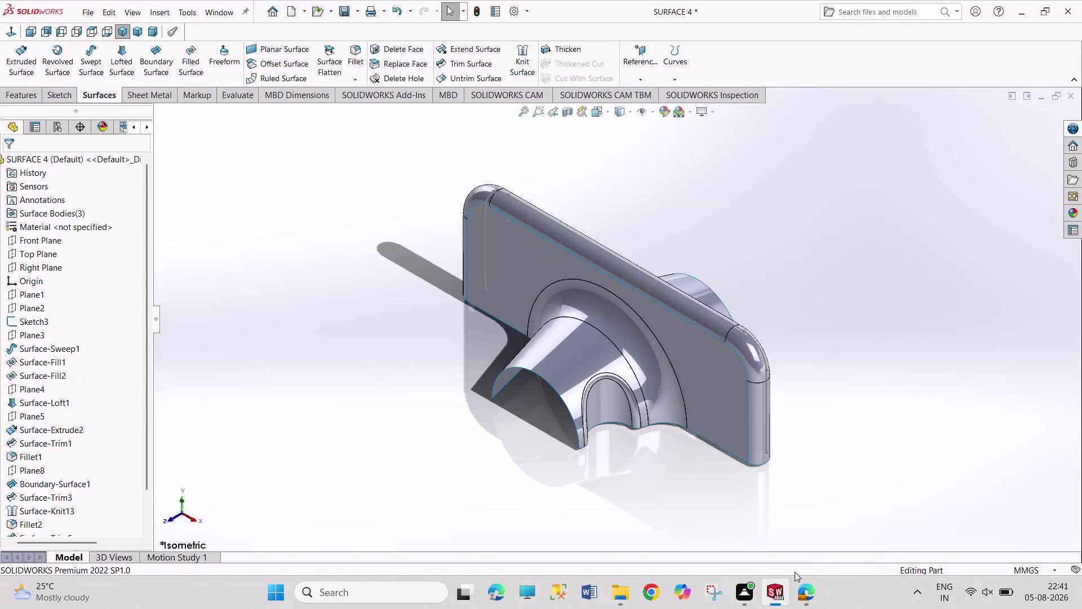
drag(751, 239, 889, 358)
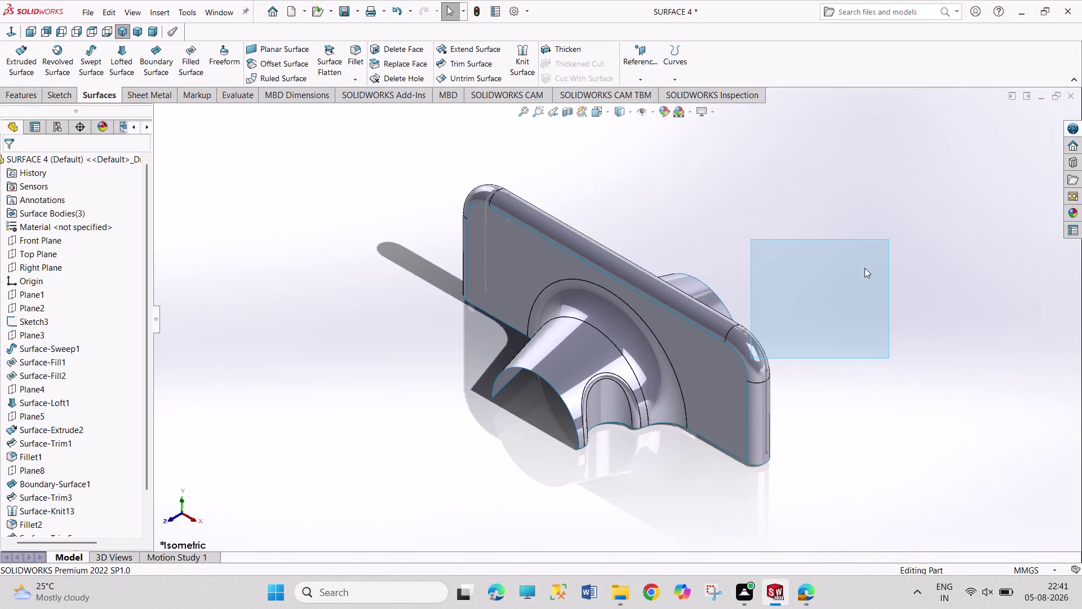
drag(783, 194, 901, 400)
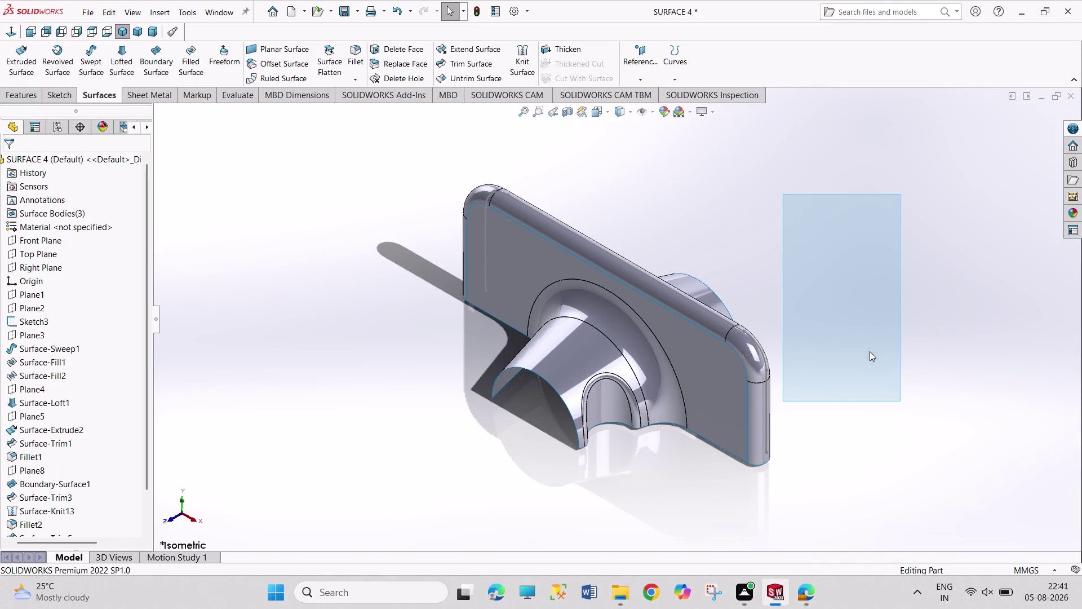
drag(803, 196, 906, 322)
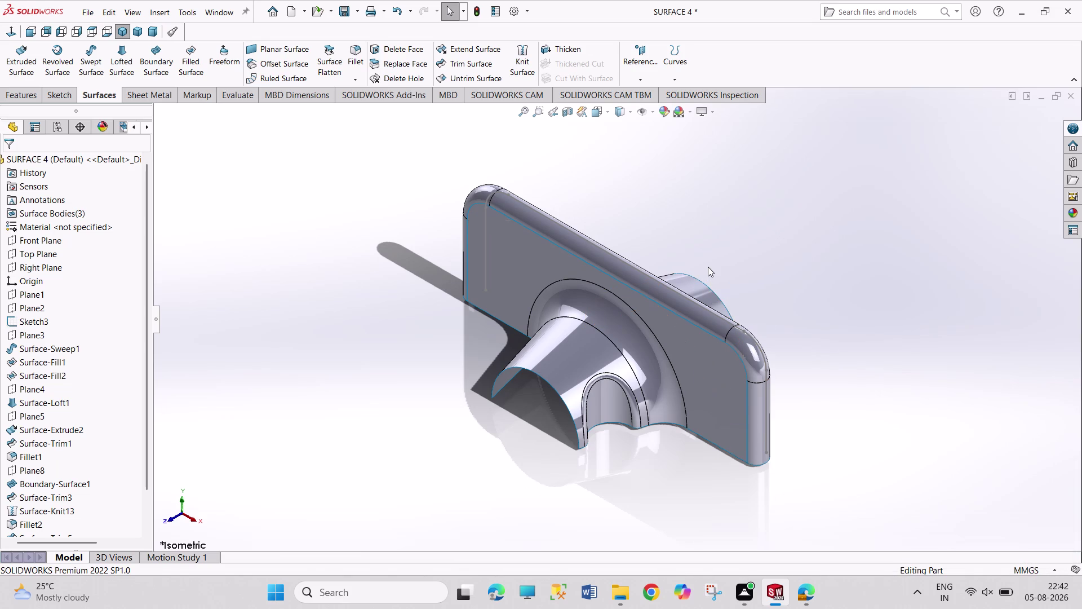
drag(707, 267, 740, 322)
drag(741, 200, 786, 249)
drag(805, 176, 832, 206)
drag(827, 164, 868, 228)
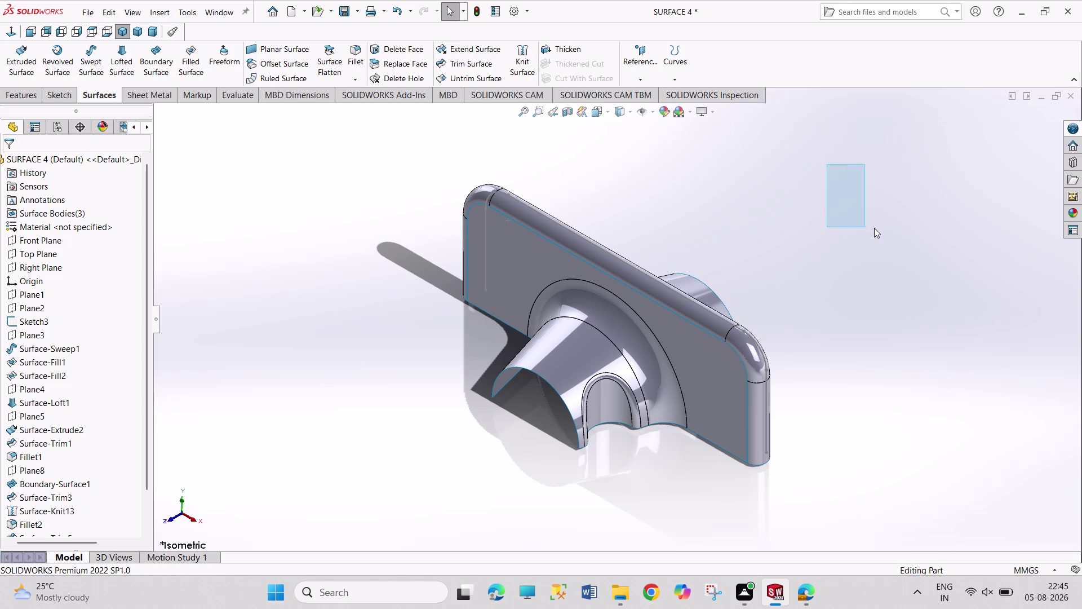
drag(868, 228, 872, 229)
drag(854, 180, 870, 209)
drag(852, 173, 858, 185)
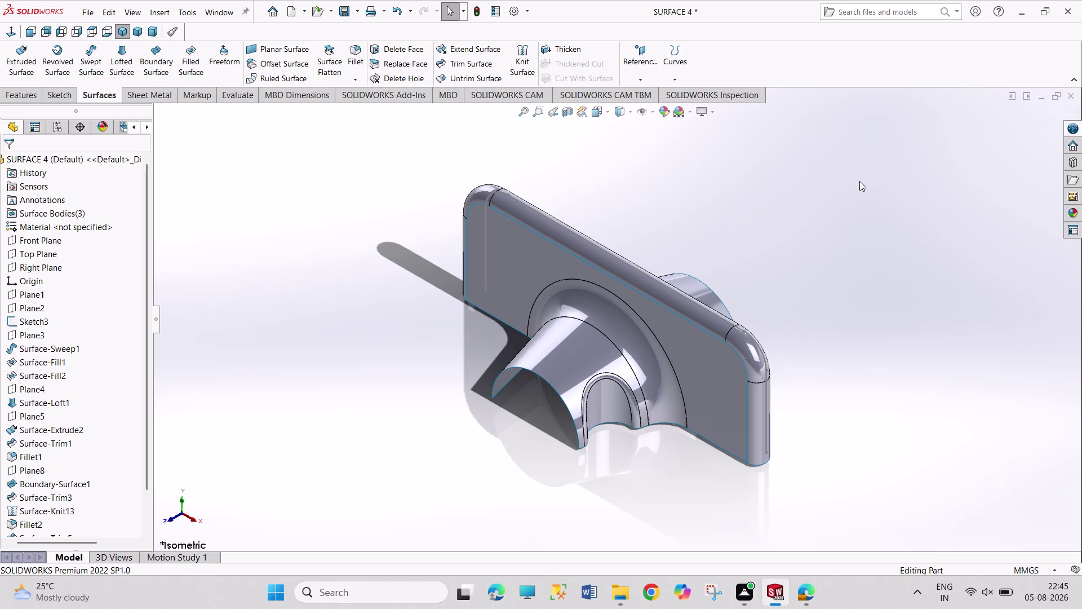
drag(846, 154, 874, 201)
drag(847, 151, 859, 176)
drag(859, 176, 872, 188)
drag(841, 142, 878, 188)
drag(855, 129, 874, 157)
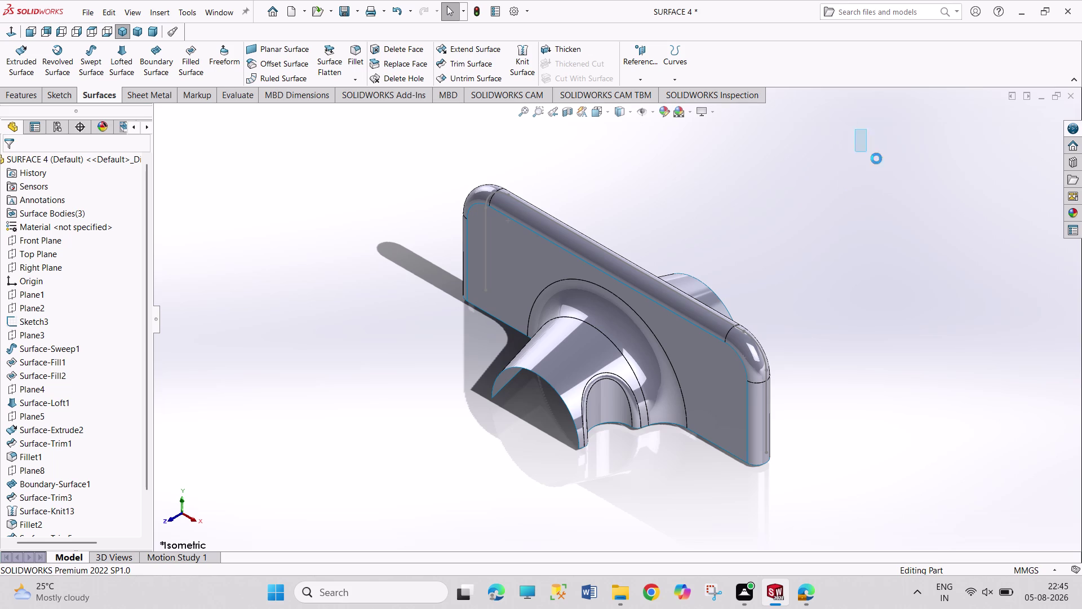
drag(873, 157, 877, 158)
drag(840, 122, 886, 182)
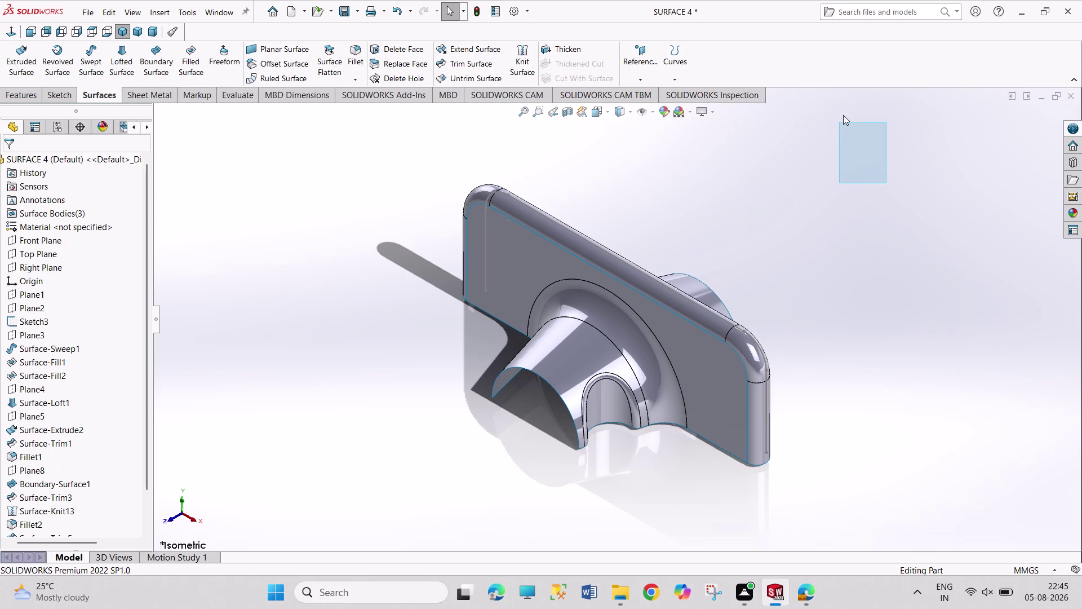
drag(838, 105, 876, 156)
drag(839, 102, 877, 159)
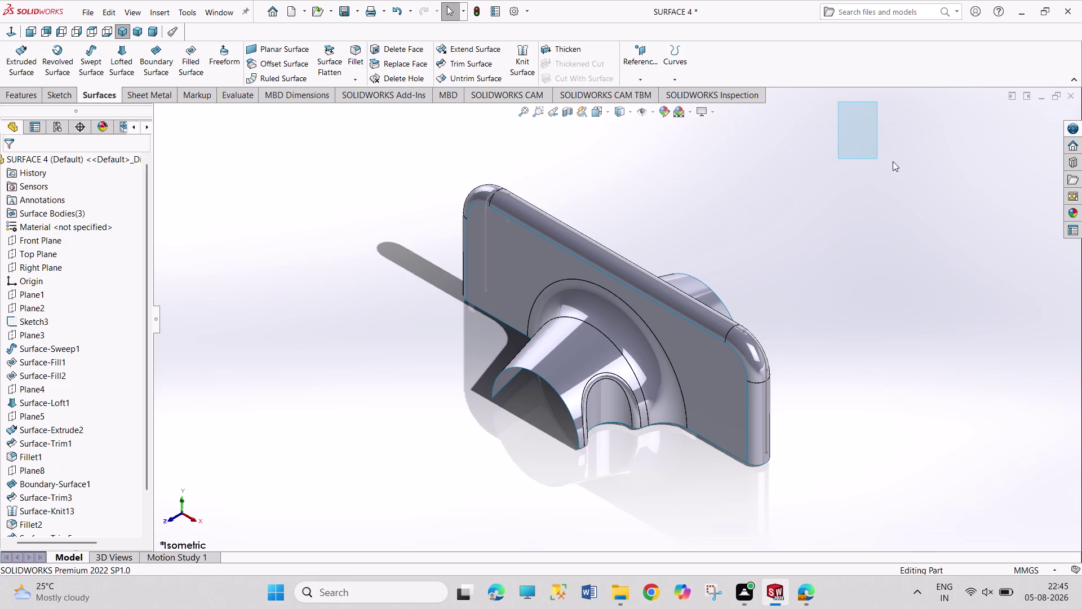
drag(767, 151, 782, 203)
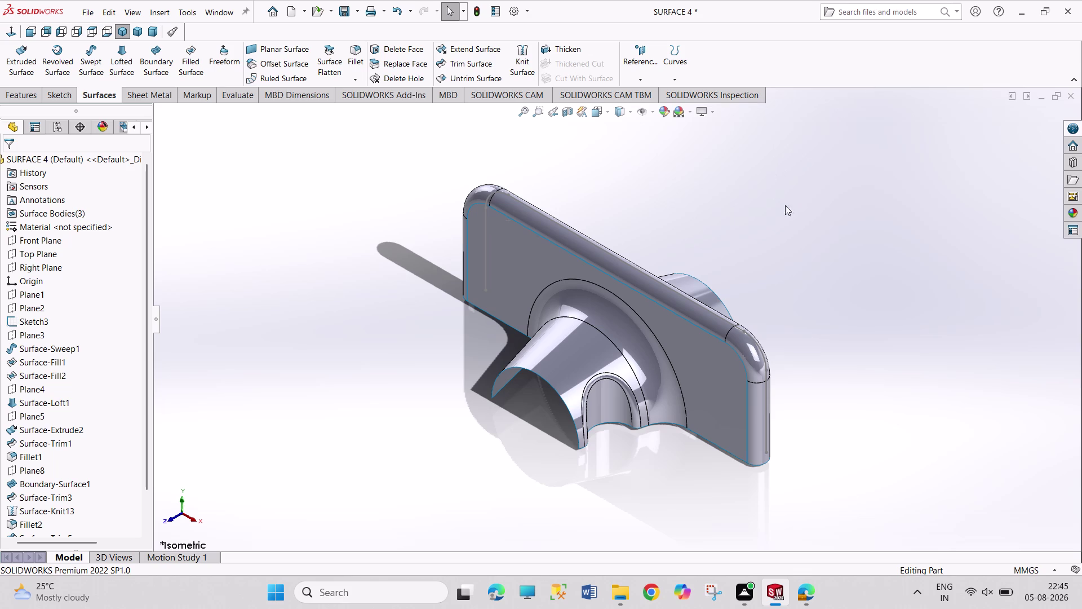
drag(782, 203, 890, 235)
drag(779, 179, 881, 247)
drag(782, 197, 856, 245)
drag(792, 181, 846, 224)
drag(802, 186, 824, 229)
drag(743, 179, 779, 212)
drag(745, 165, 787, 202)
drag(743, 151, 747, 161)
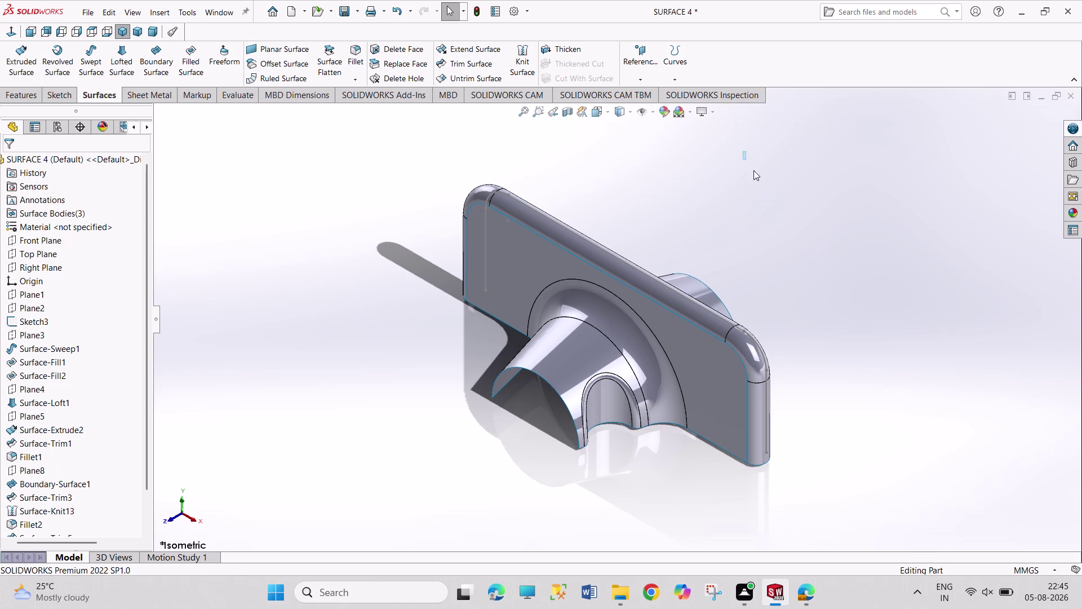
drag(747, 161, 781, 191)
drag(736, 145, 778, 195)
drag(733, 148, 775, 197)
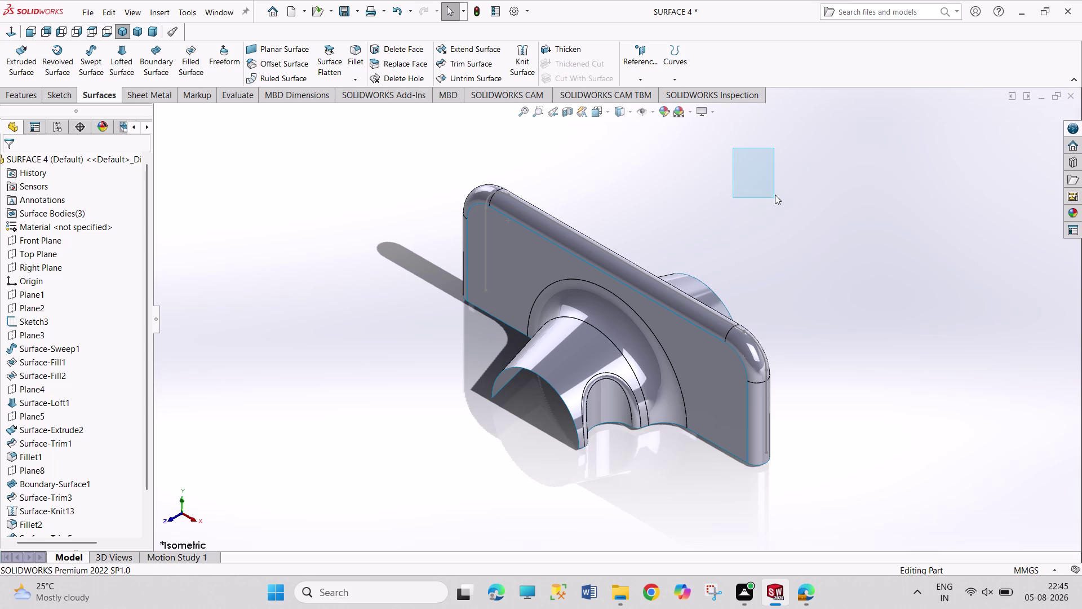
drag(745, 137, 808, 199)
drag(748, 138, 798, 192)
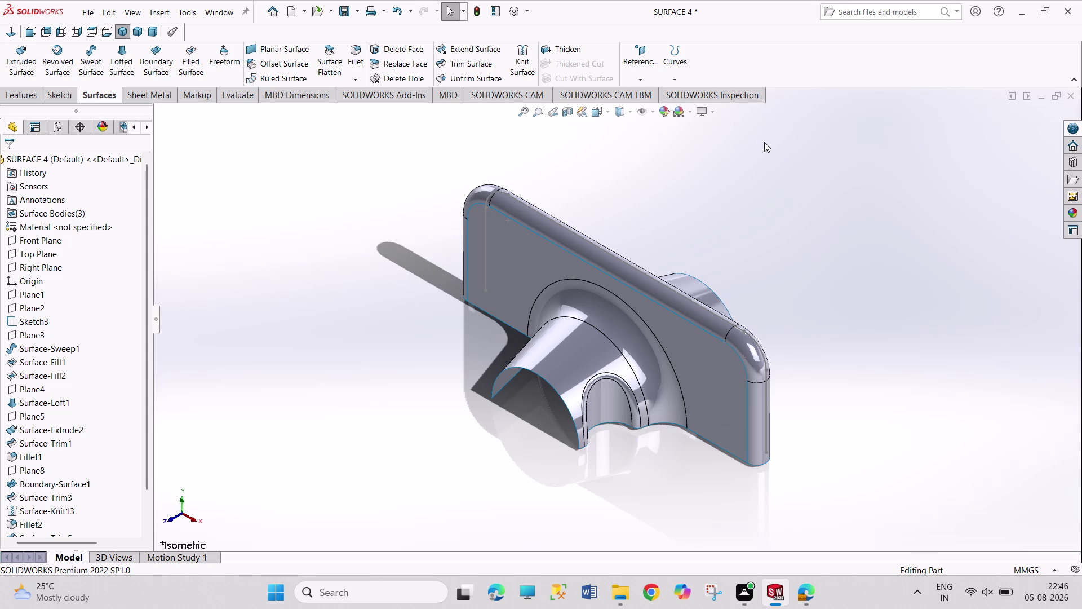
drag(757, 131, 813, 183)
drag(785, 132, 862, 193)
drag(788, 148, 824, 196)
drag(779, 151, 831, 191)
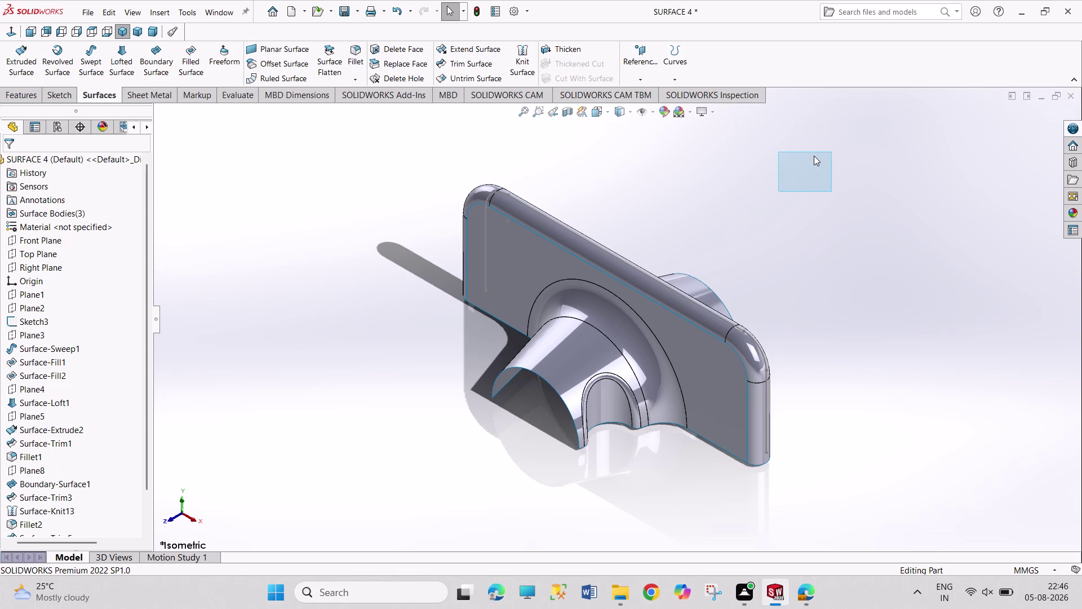
drag(799, 143, 847, 188)
drag(792, 122, 836, 158)
drag(790, 110, 852, 175)
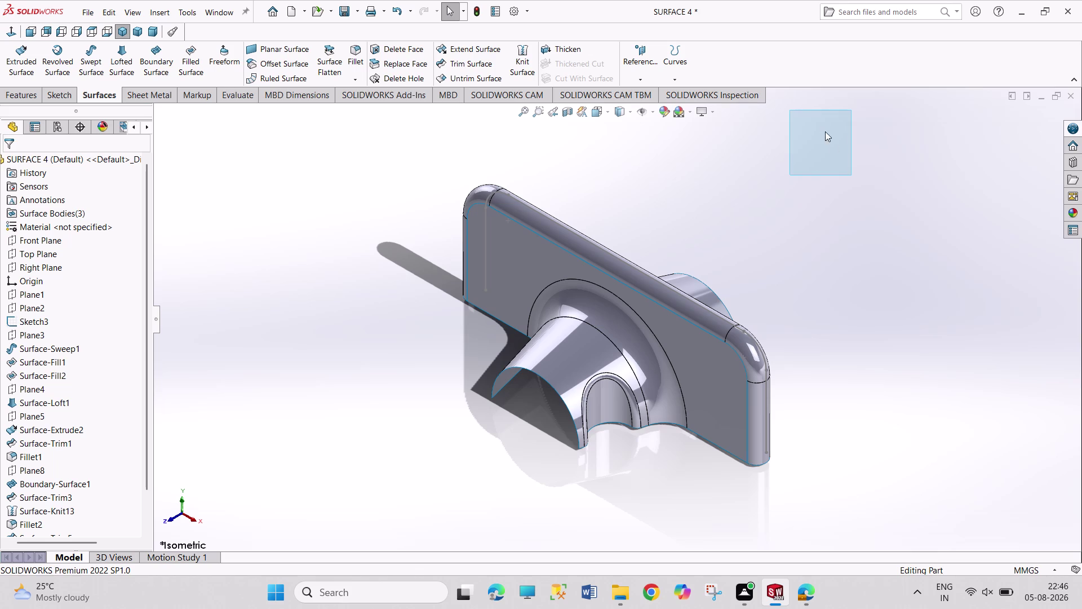
drag(807, 99, 857, 184)
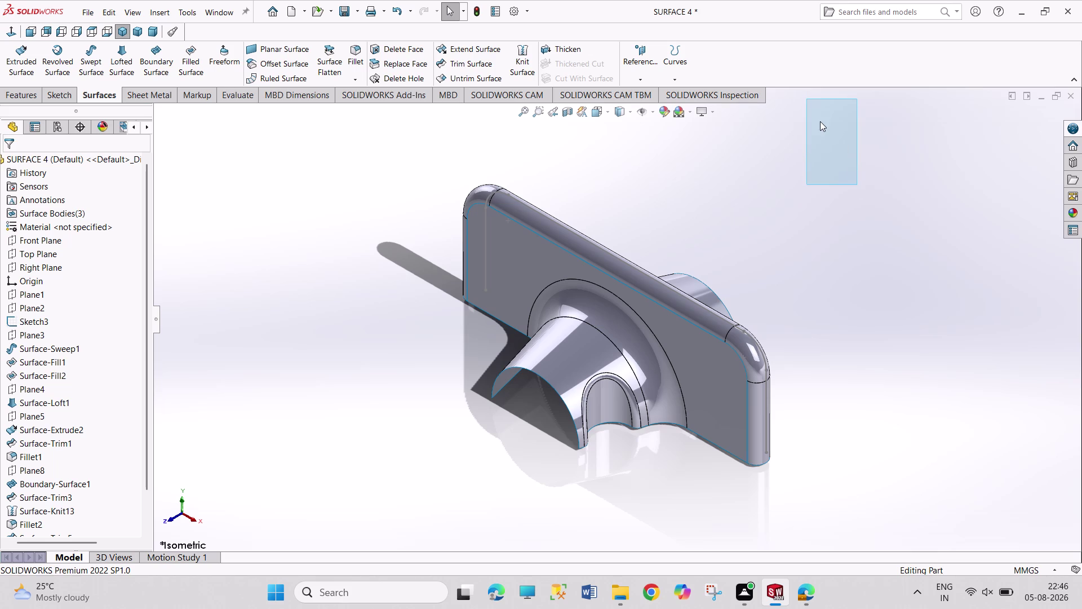
drag(820, 122, 851, 173)
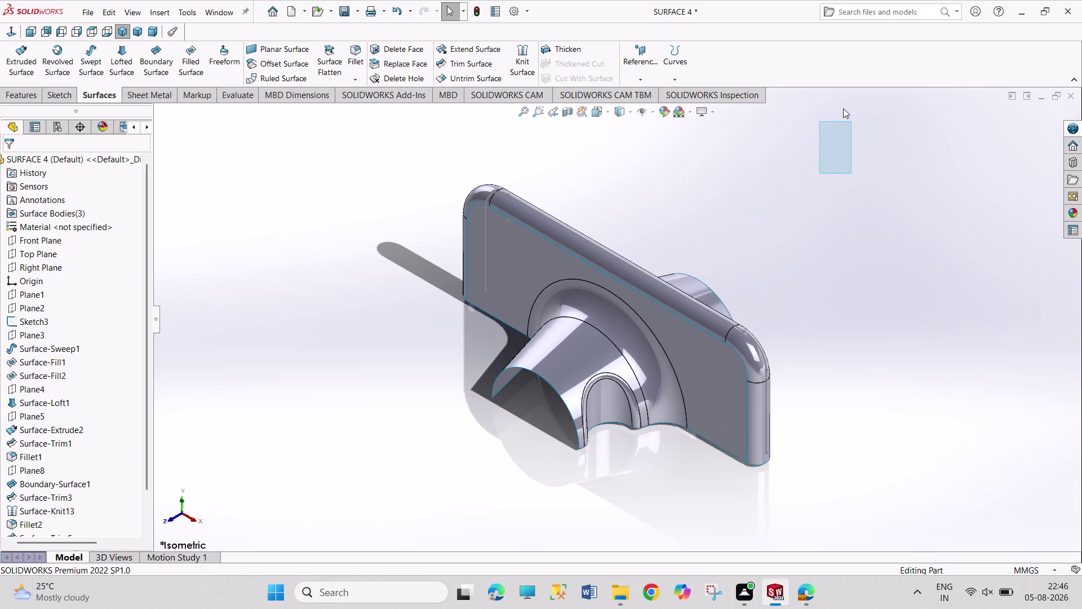
drag(843, 108, 871, 153)
drag(850, 105, 889, 146)
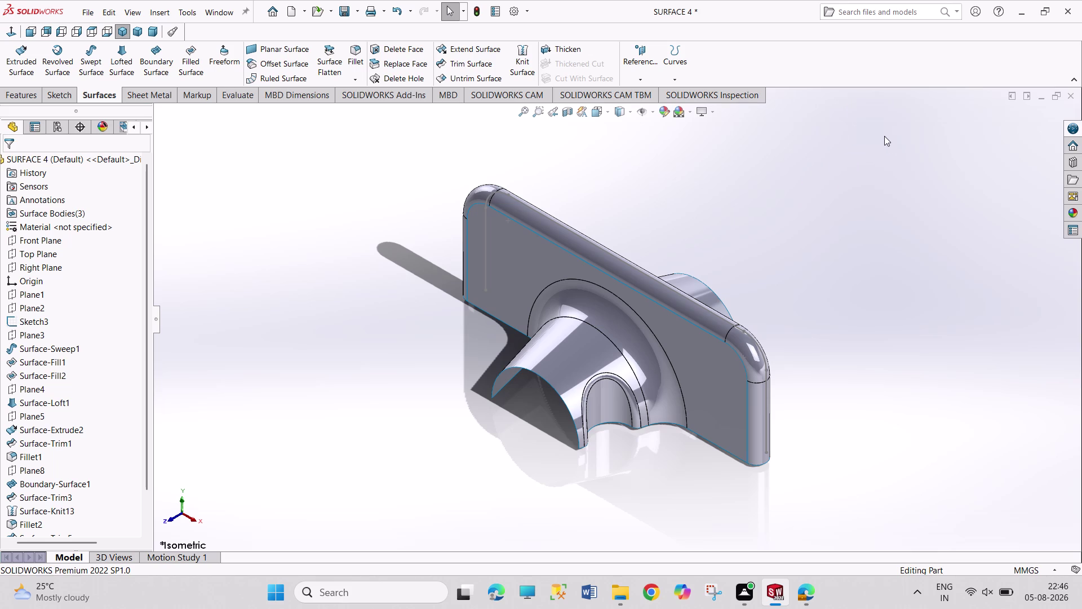
drag(861, 108, 889, 146)
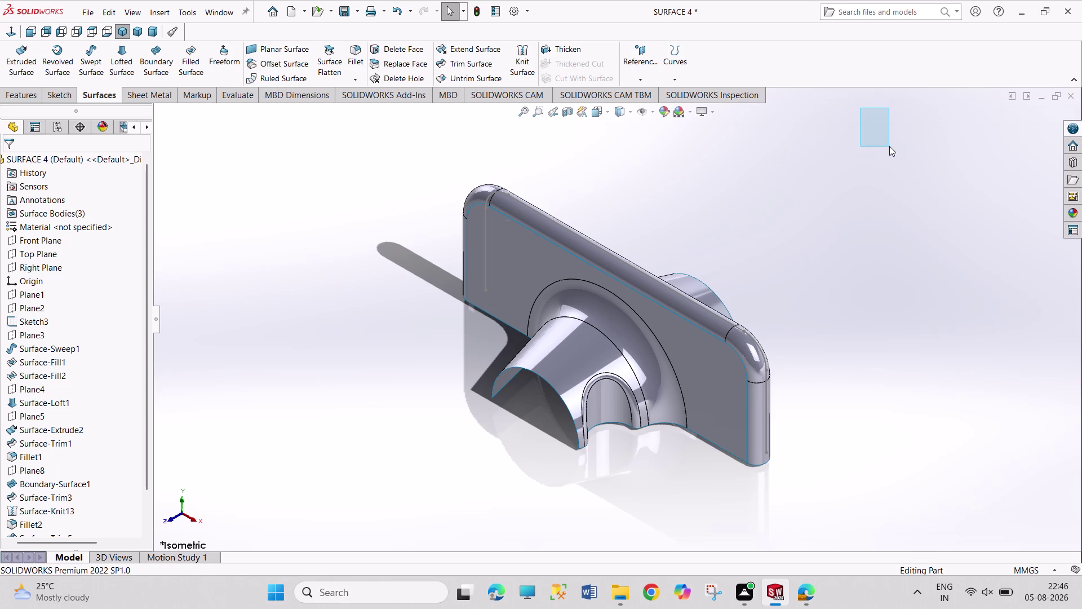
drag(876, 106, 898, 143)
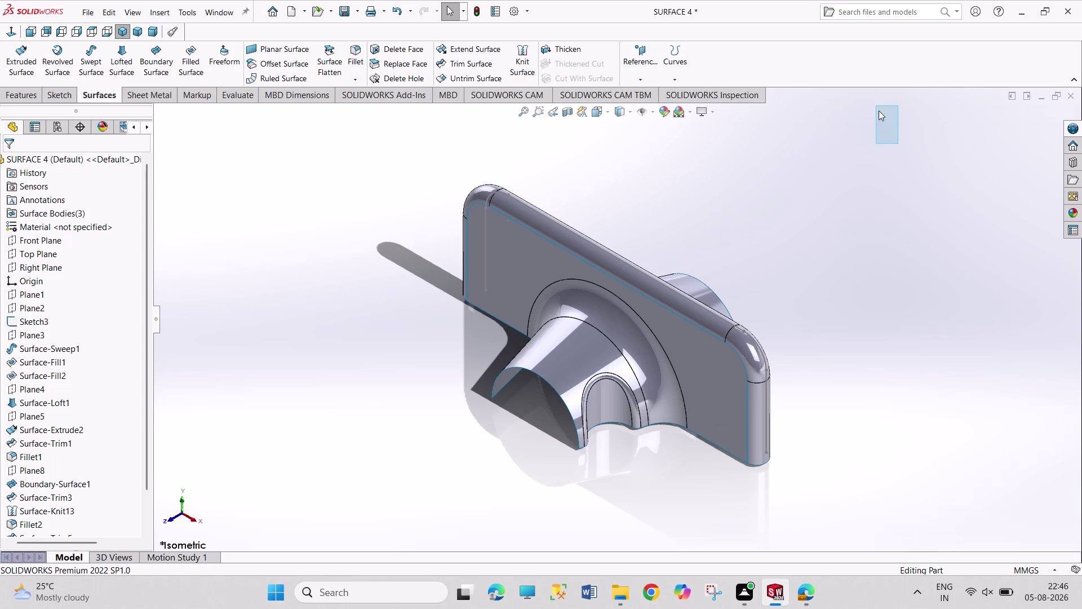
drag(879, 108, 900, 141)
drag(887, 96, 901, 123)
drag(891, 104, 912, 136)
drag(878, 87, 892, 120)
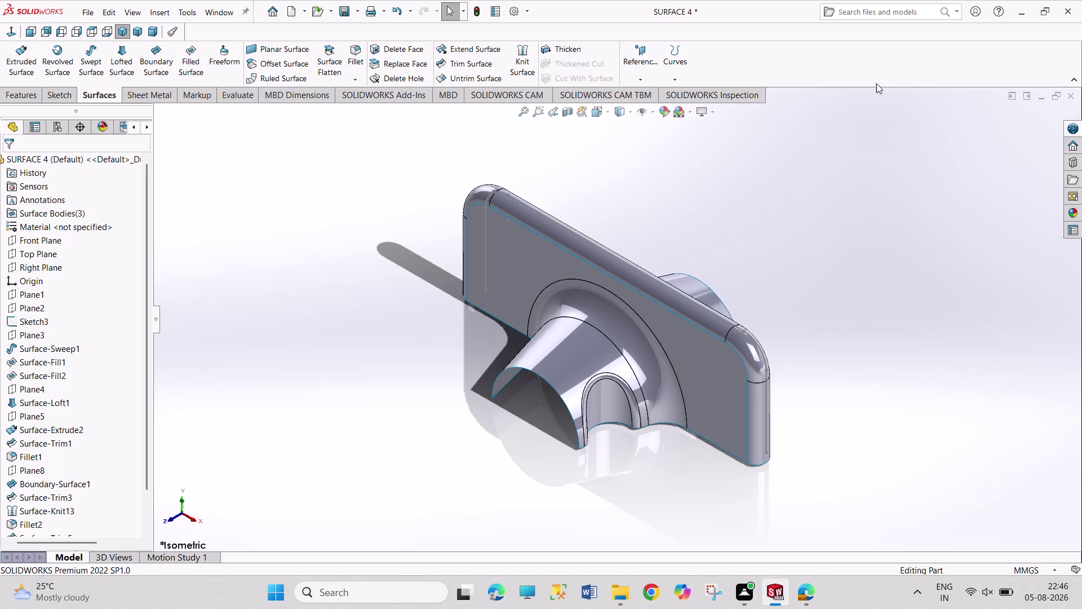